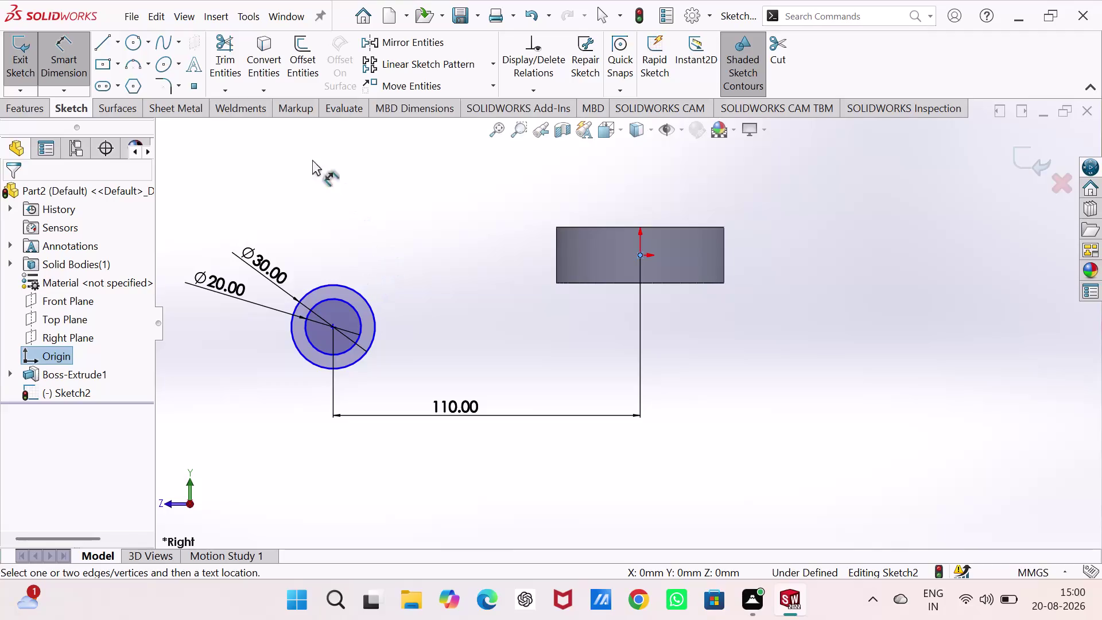
Try dimensioning the circle centre, then cancel the unfinished dimension attempts.
click(332, 325)
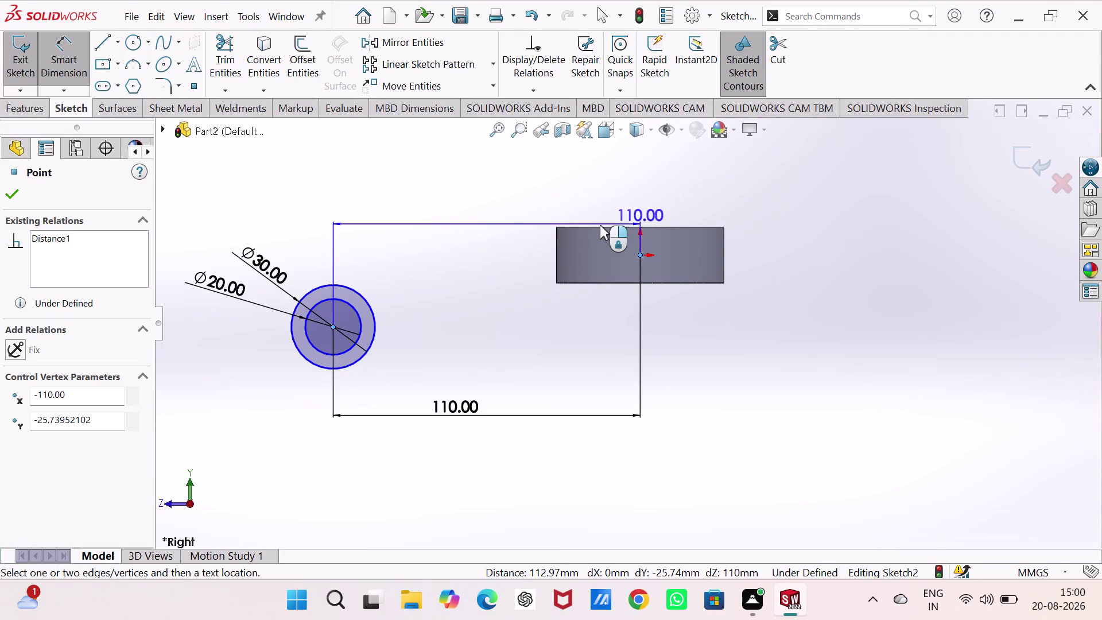
right_click(565, 191)
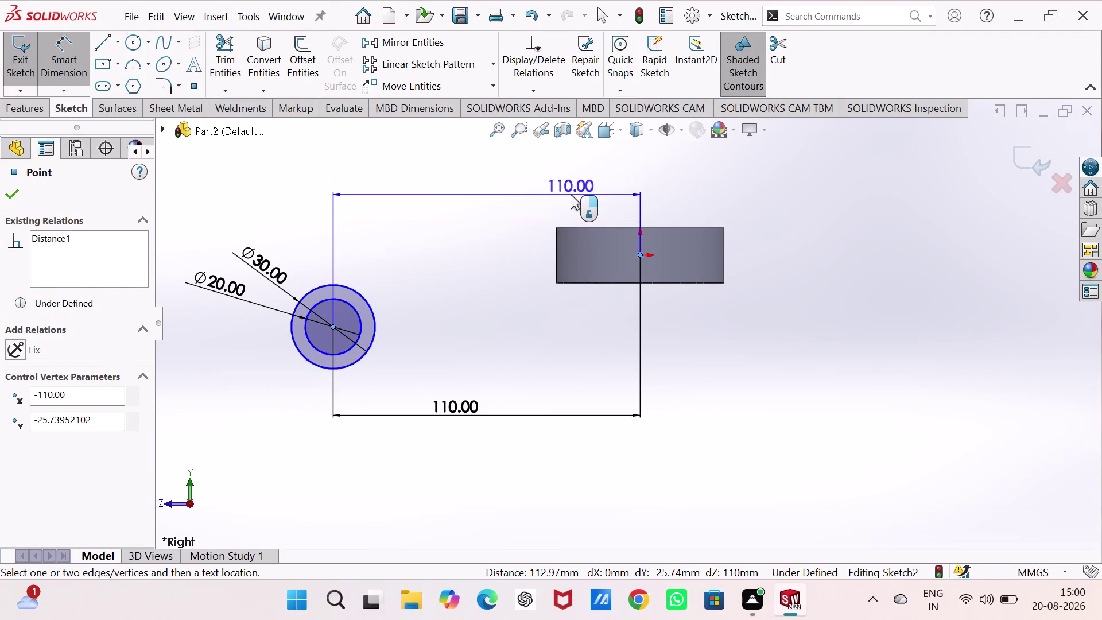
key(Escape)
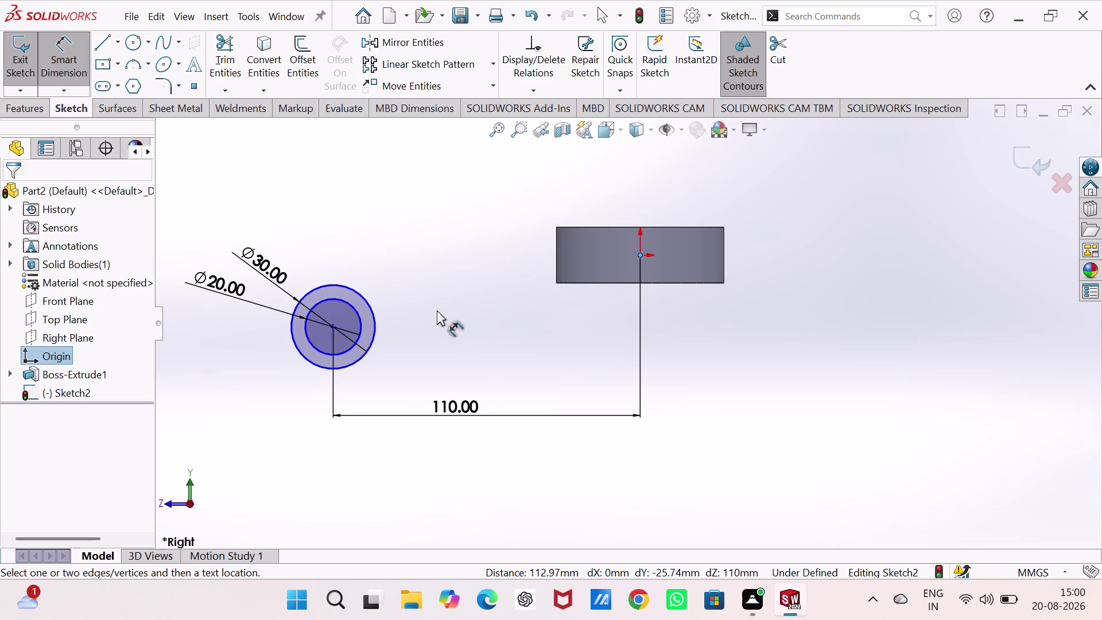
click(331, 326)
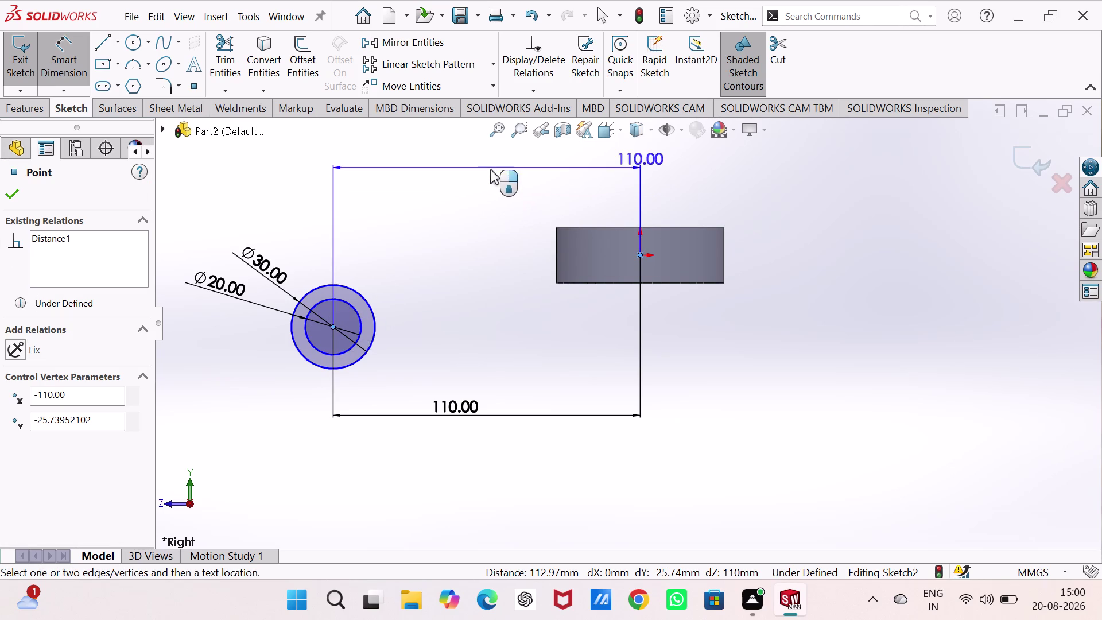
key(Escape)
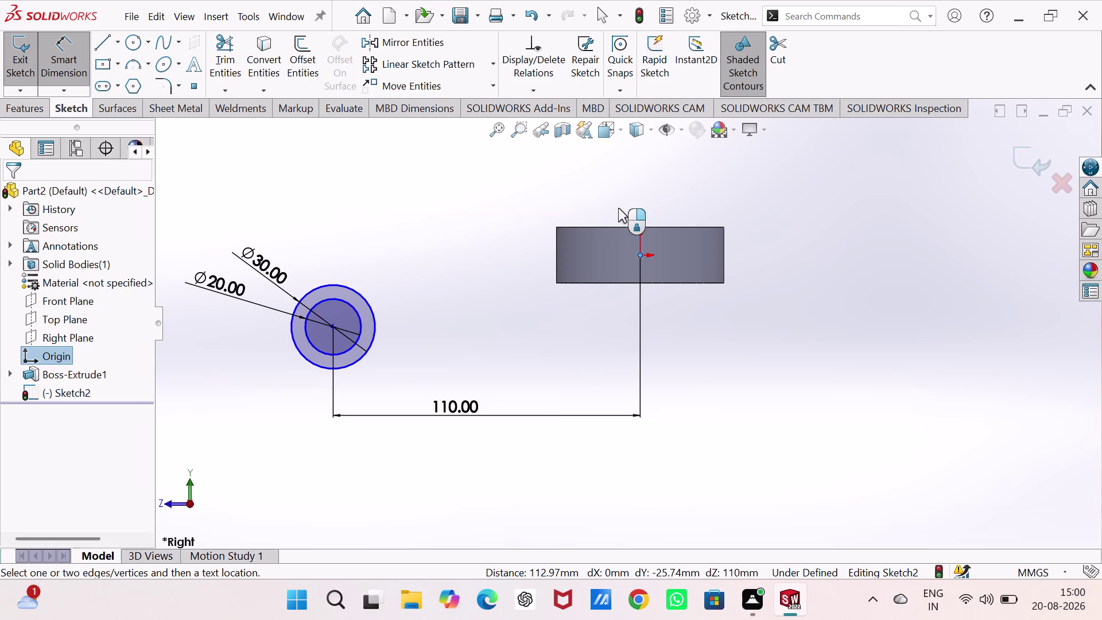
key(Escape)
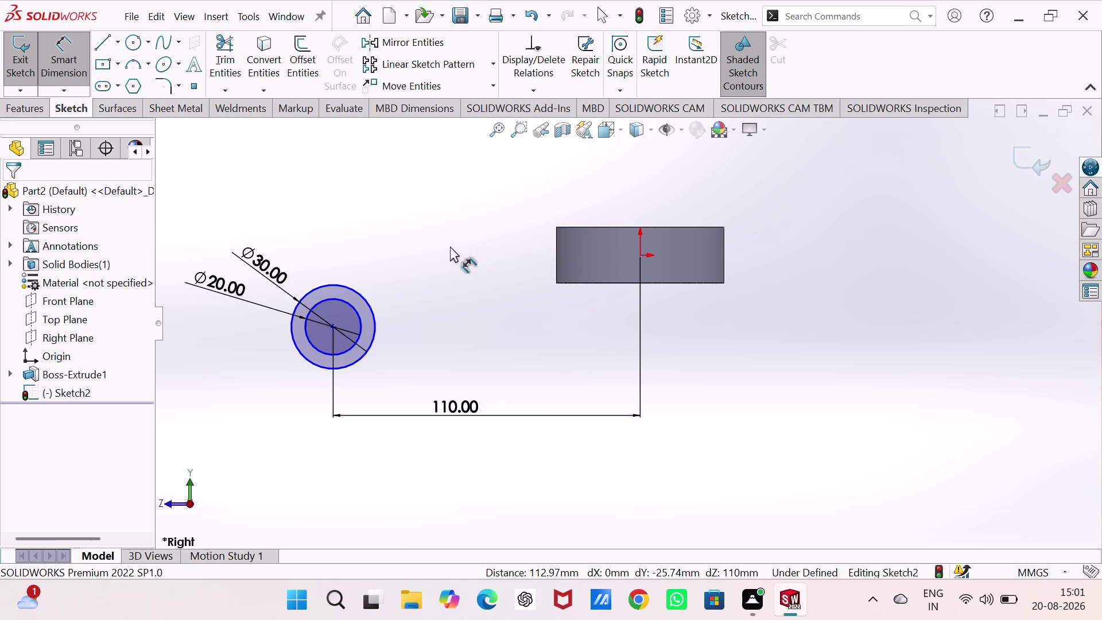
click(556, 283)
double_click(411, 259)
key(Escape)
key(Escape)
key(Escape)
key(Escape)
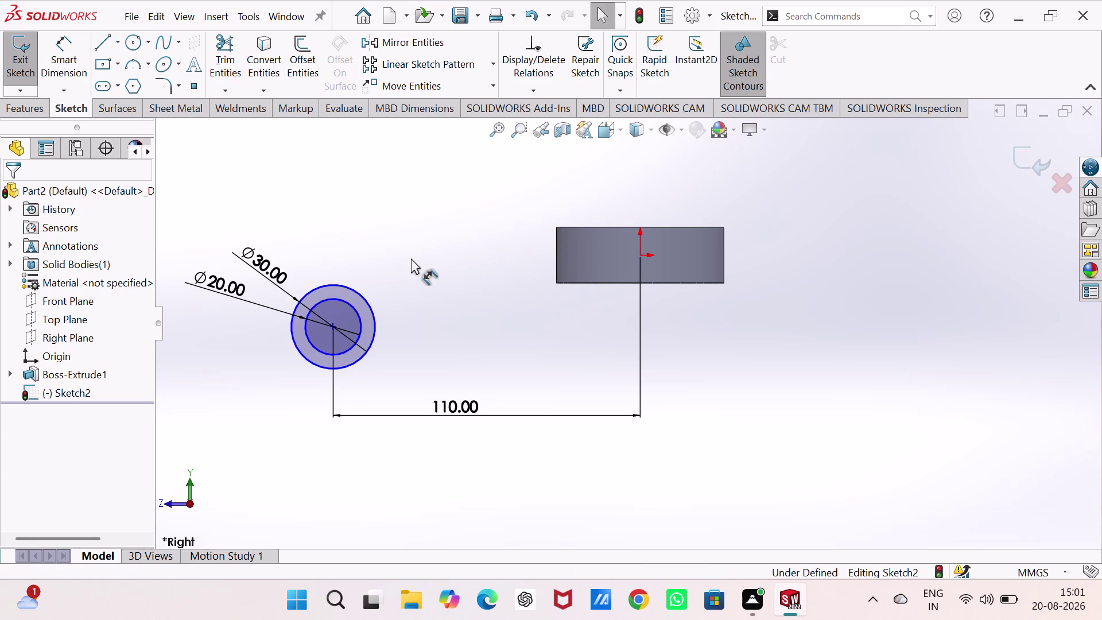
key(Escape)
key(Escape)
key(Escape)
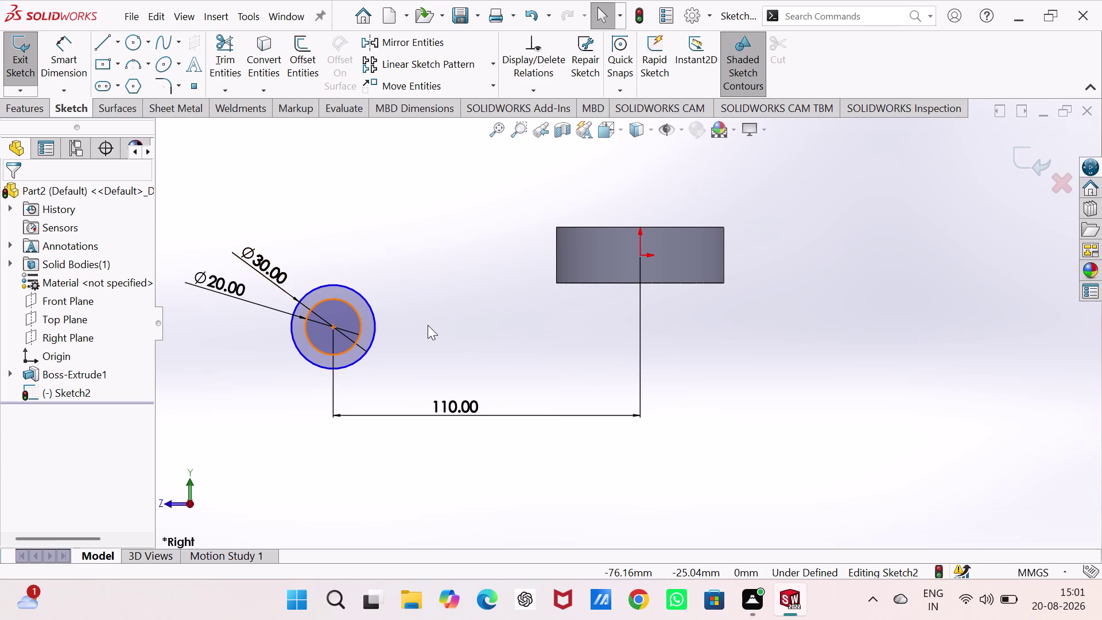
right_drag(467, 350, 451, 260)
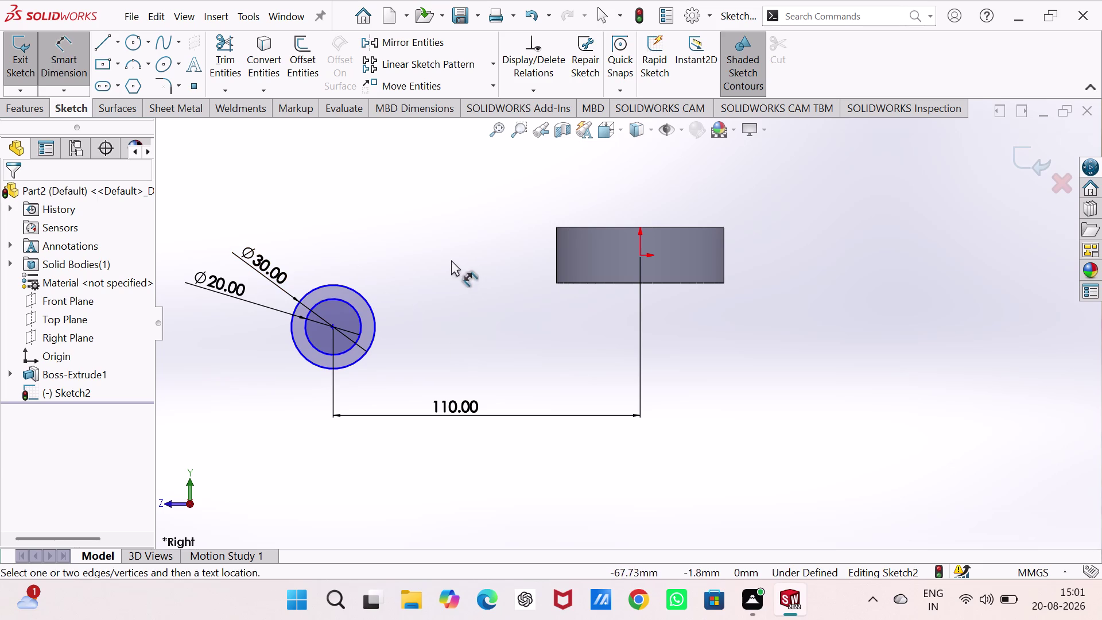
Dimension the circle centre 30 mm vertically from the origin.
click(639, 253)
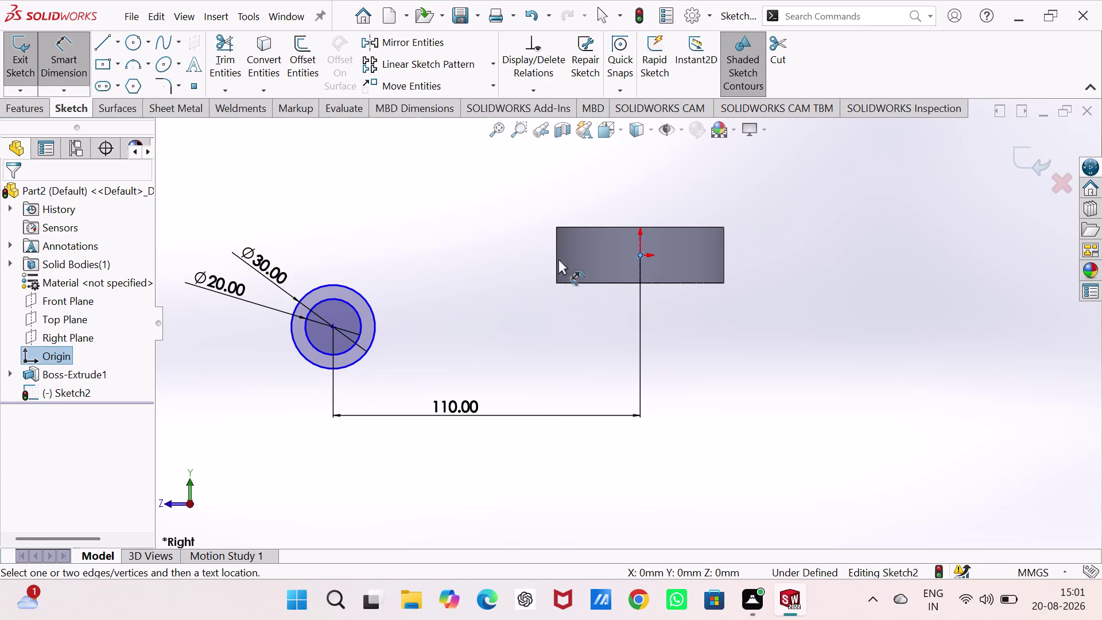
click(331, 325)
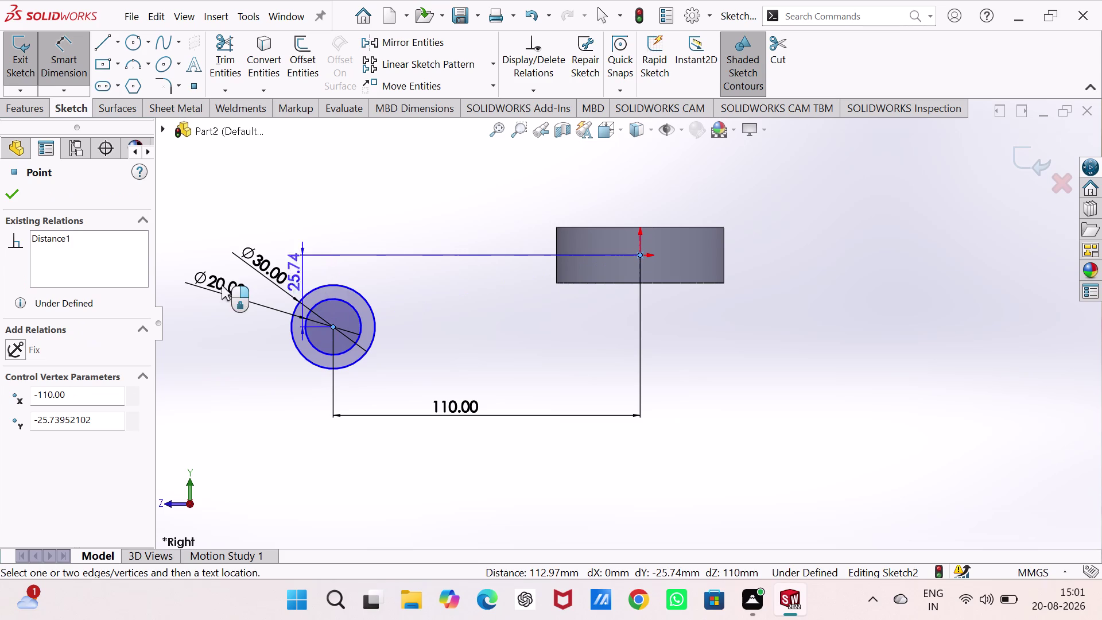
click(193, 305)
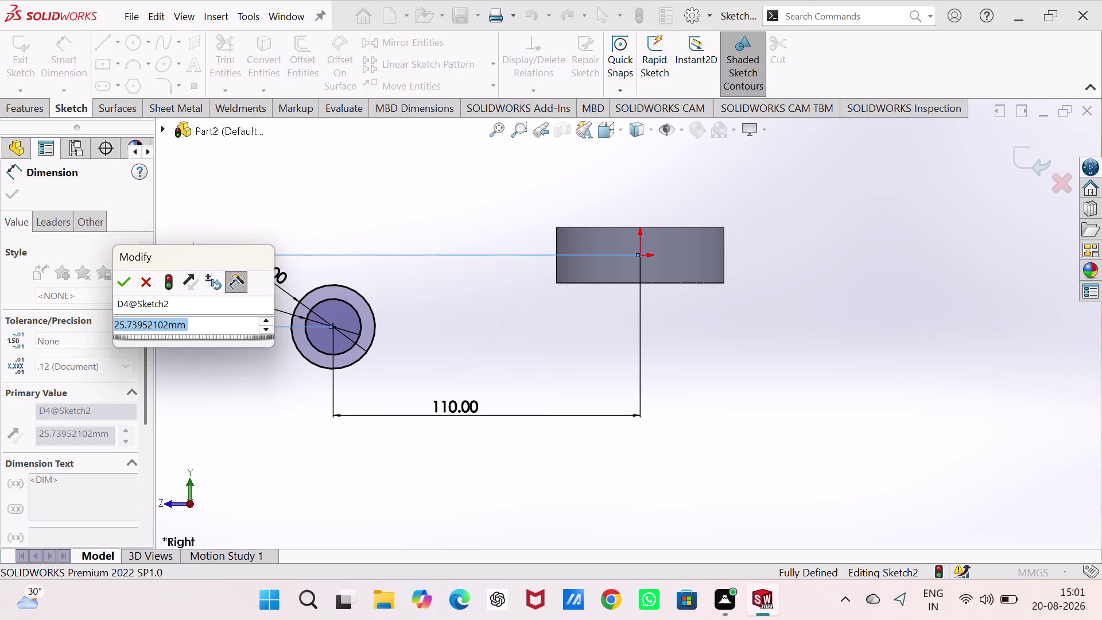
key(3)
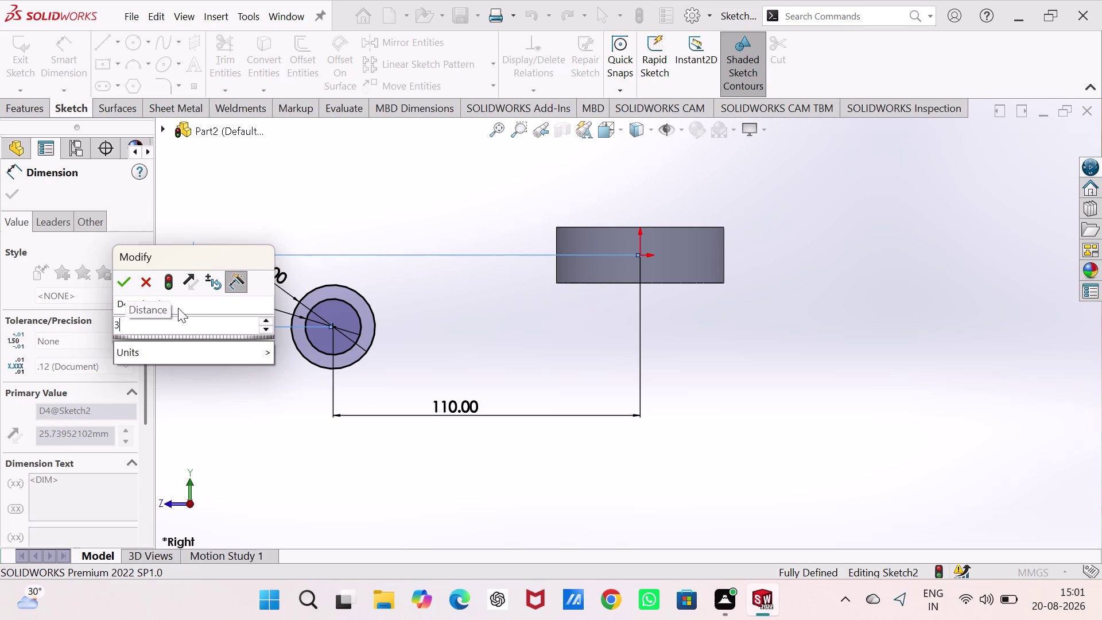
key(0)
key(Return)
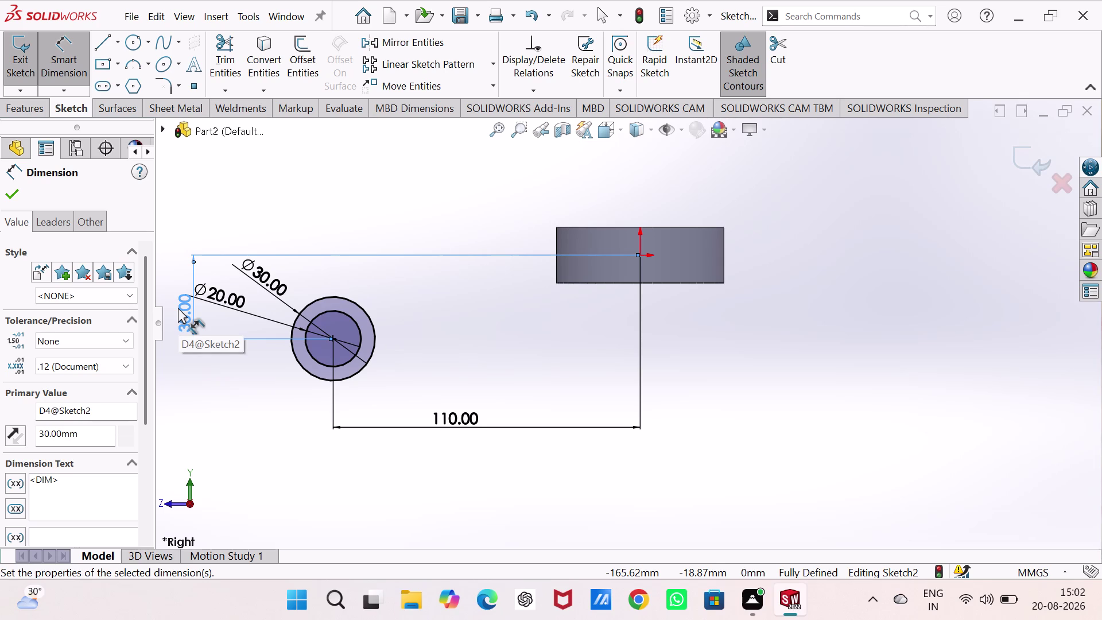
Change the vertical centre dimension from 30 to 20 mm.
double_click(186, 310)
text(20)
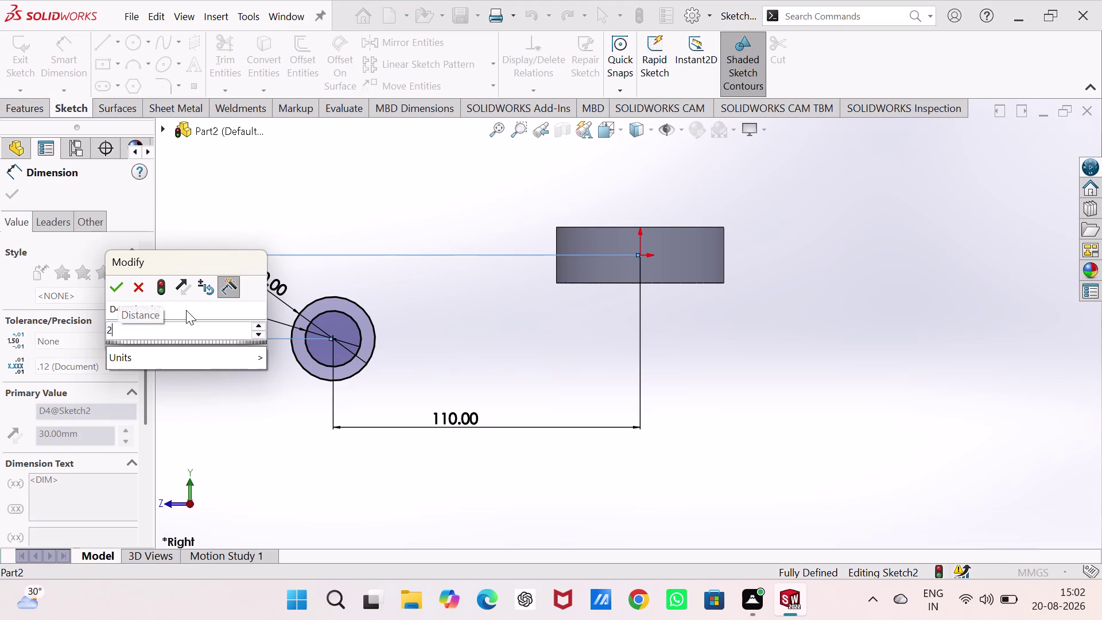
key(Return)
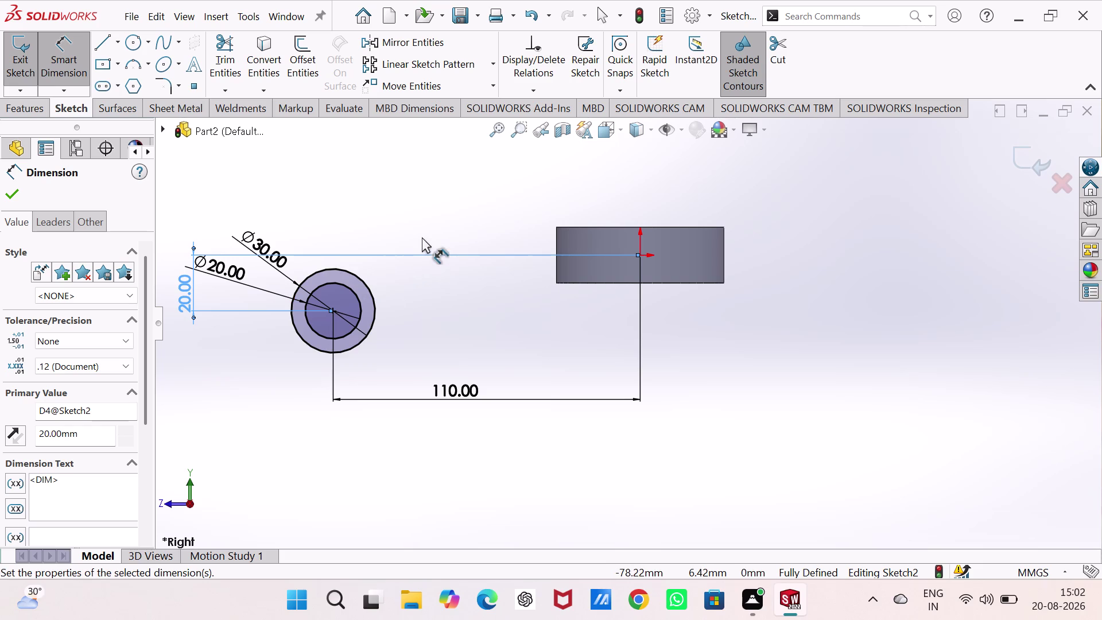
key(Escape)
Select the outer and inner circles for mirroring, then cancel the mirror.
click(372, 295)
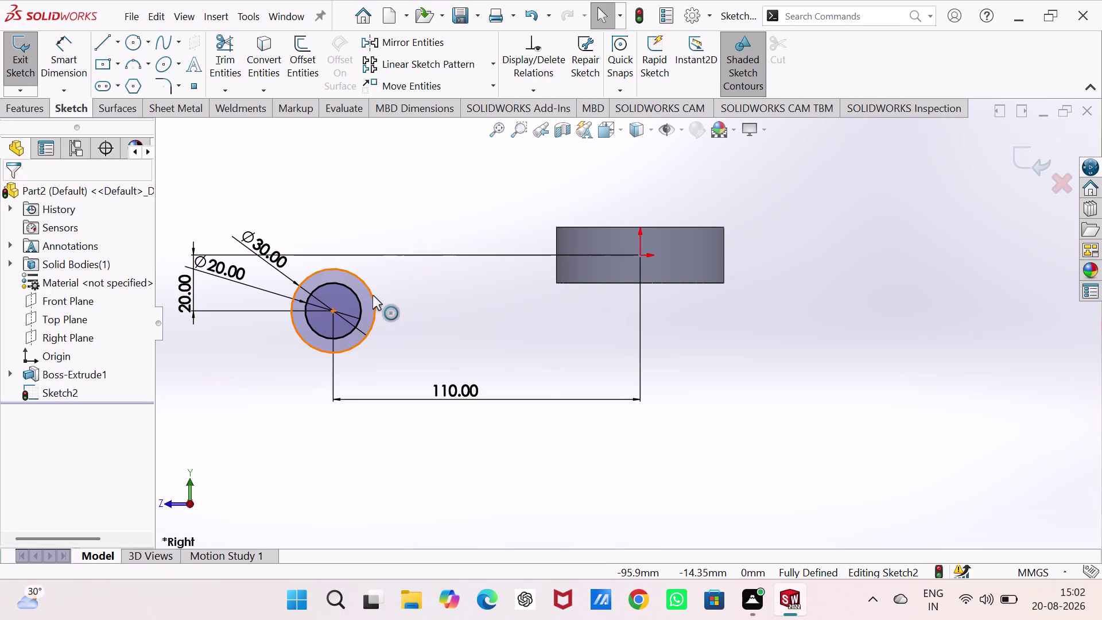
click(359, 301)
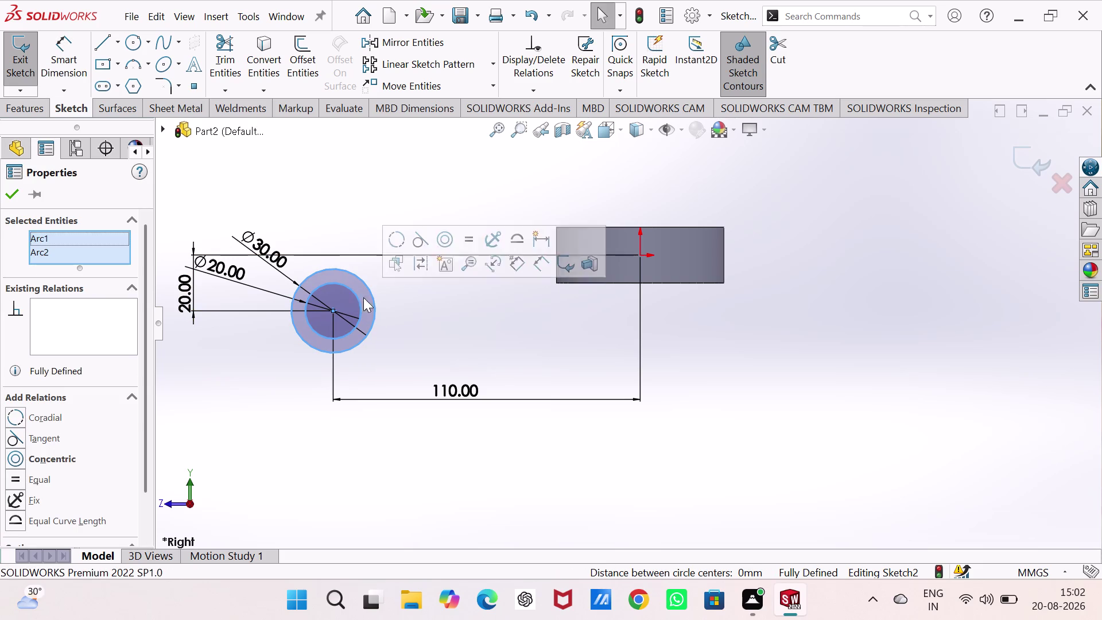
click(444, 37)
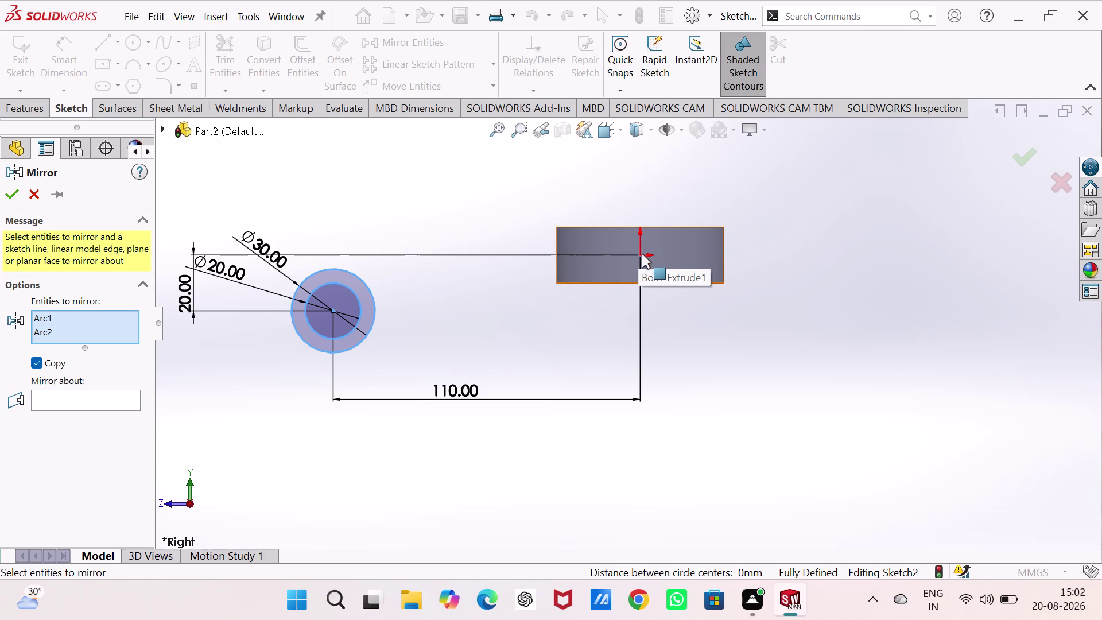
click(30, 189)
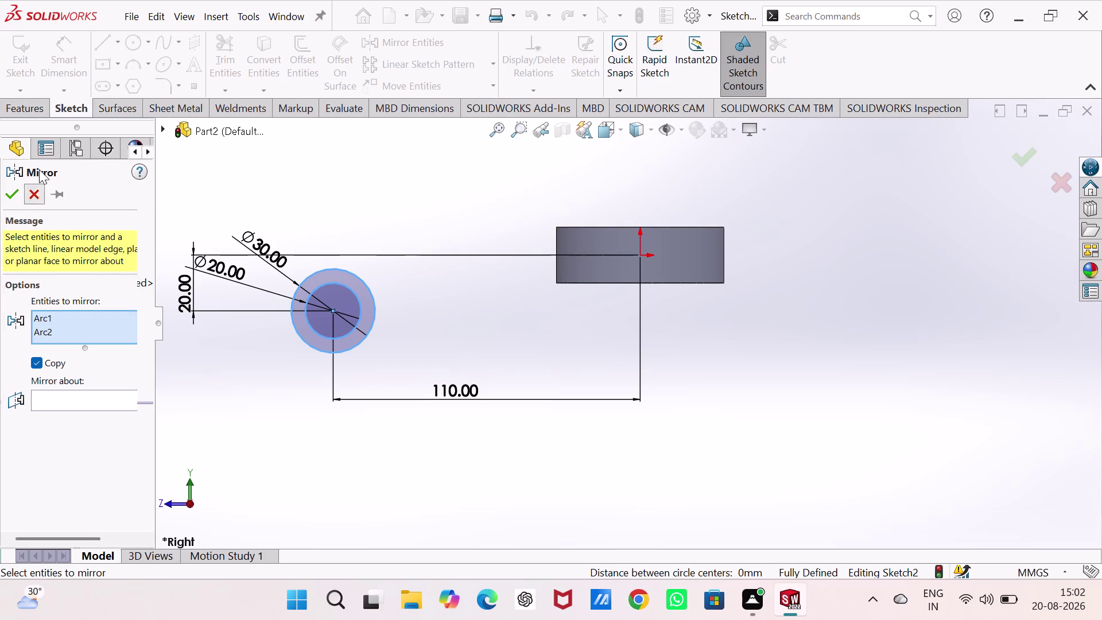
click(117, 44)
Draw a vertical centerline from the origin and end the line tool.
click(120, 85)
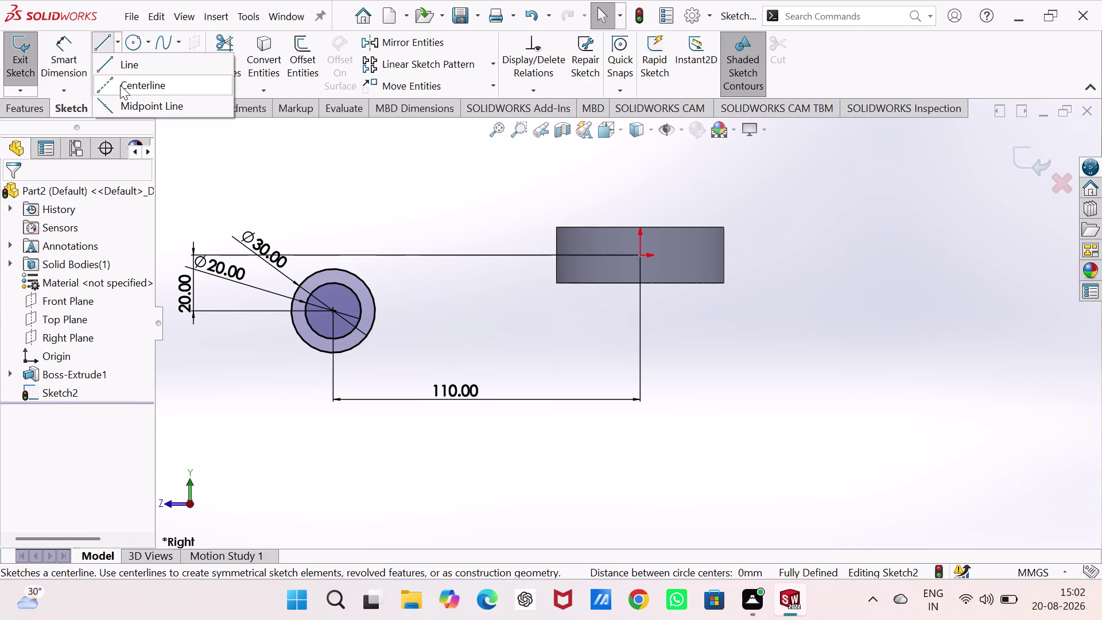
click(639, 257)
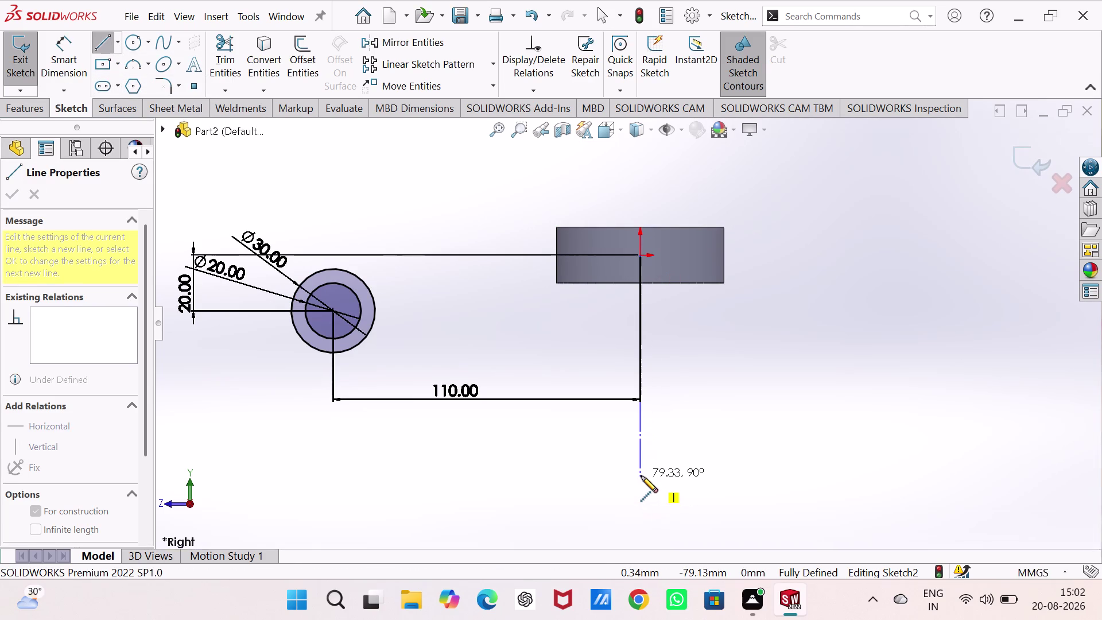
click(641, 476)
right_click(709, 396)
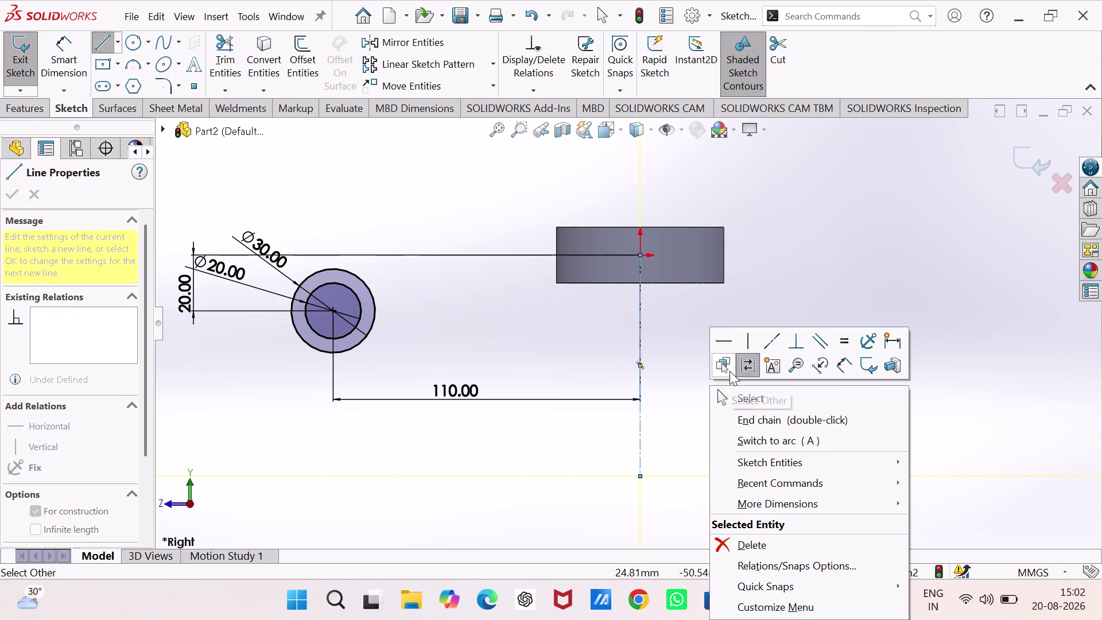
click(735, 389)
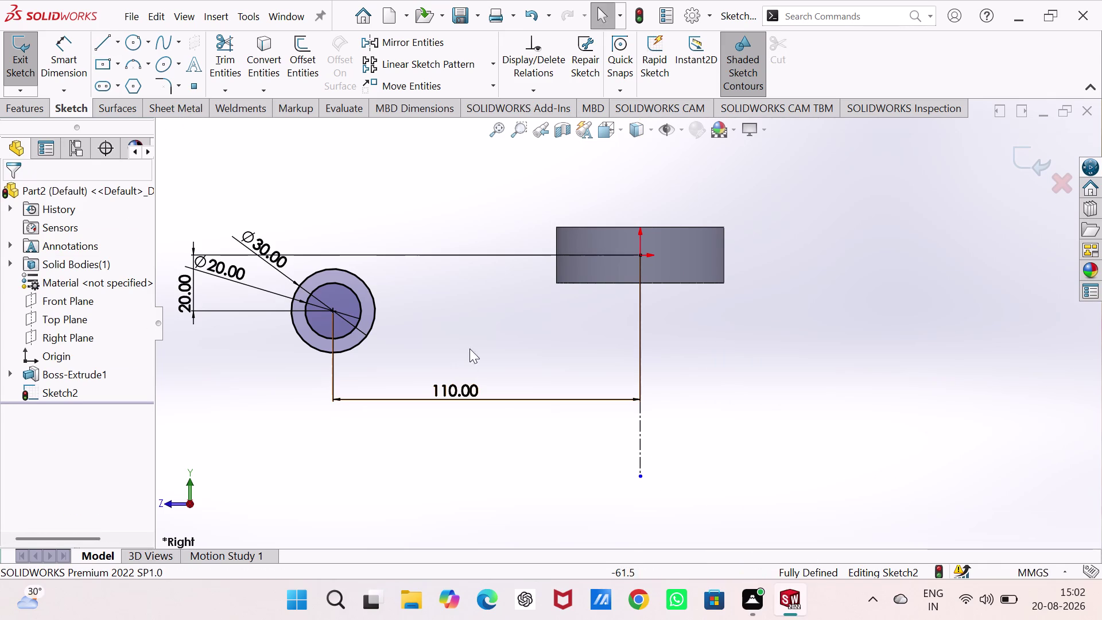
Mirror the outer and inner circles about the vertical centerline and finish the sketch.
click(342, 350)
click(341, 338)
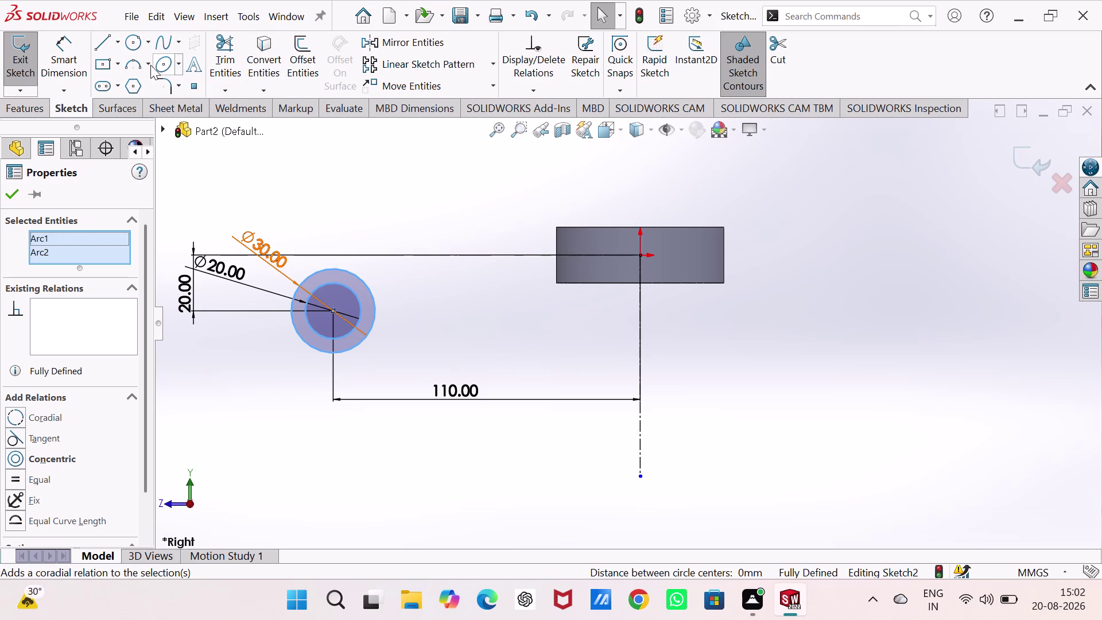
click(433, 47)
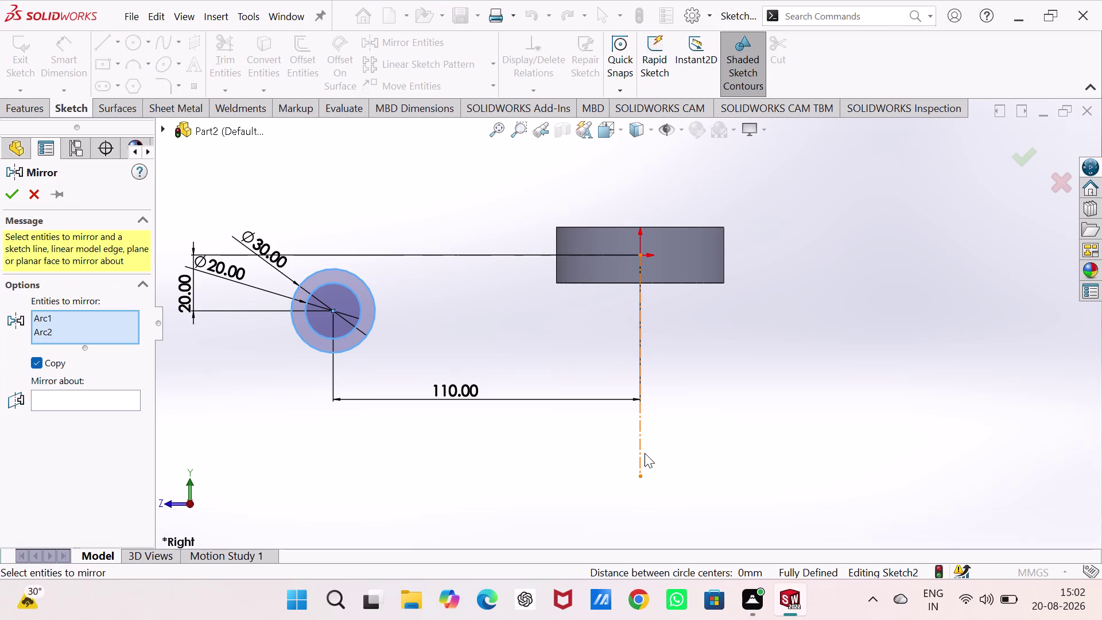
click(644, 451)
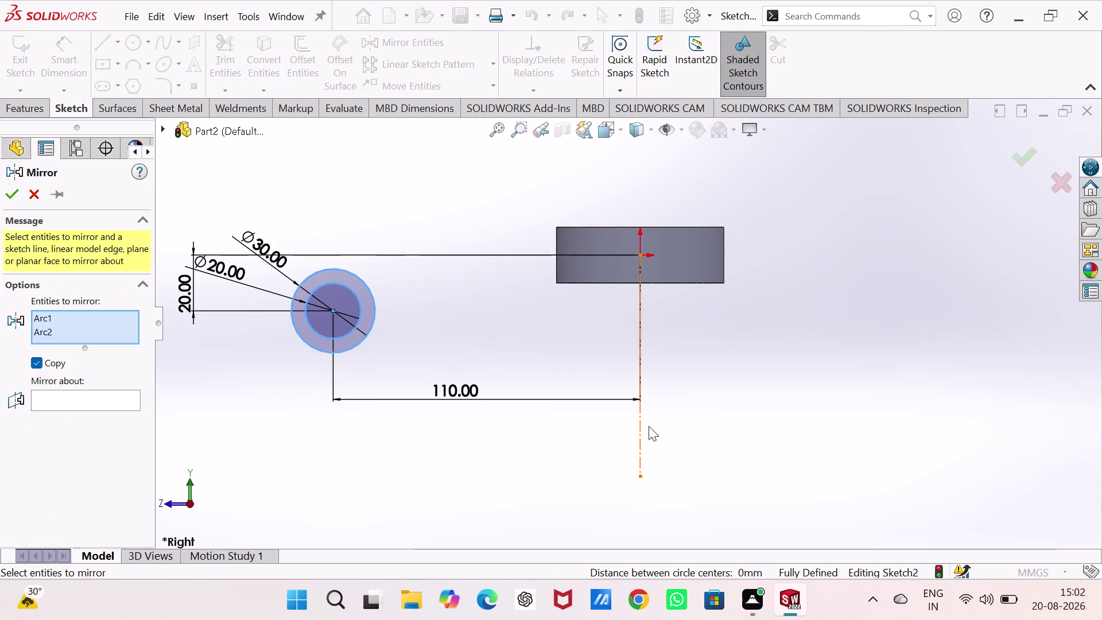
click(641, 433)
click(641, 433)
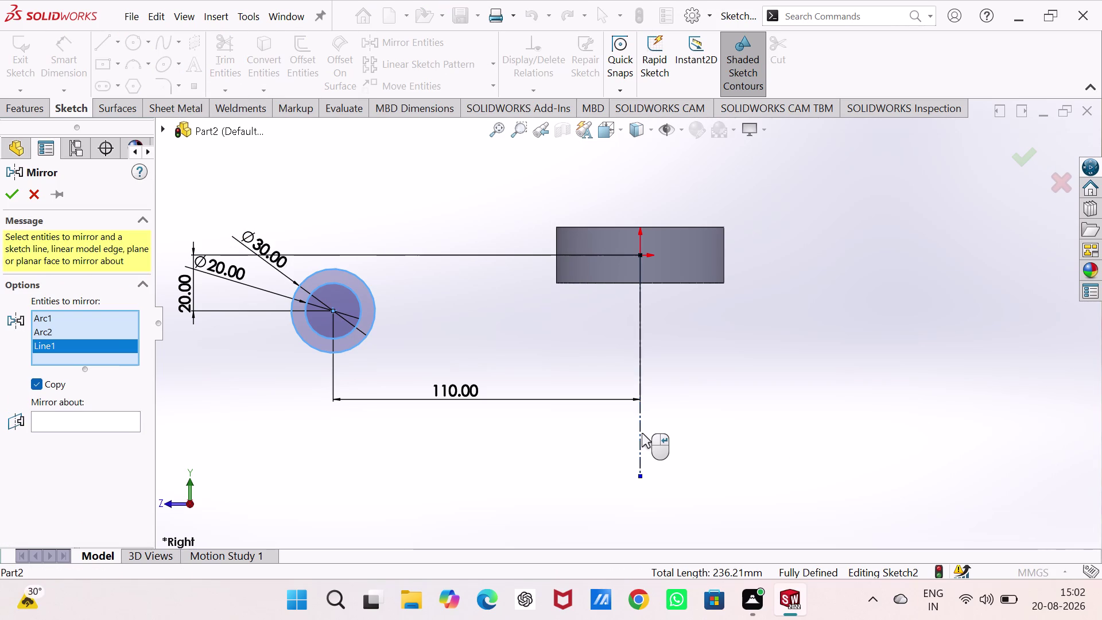
click(73, 401)
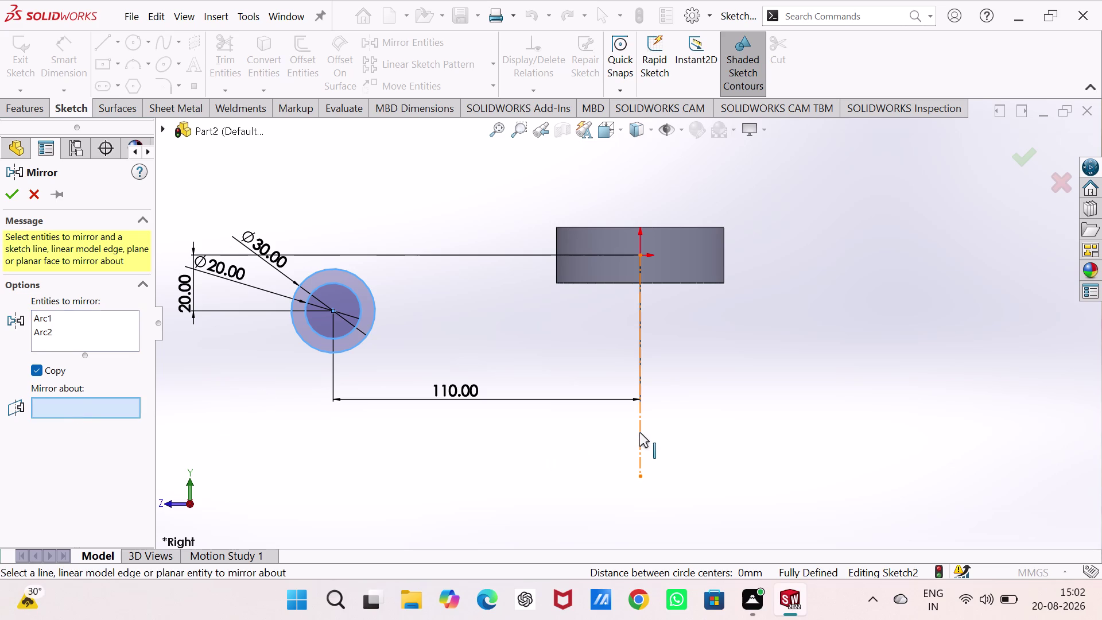
click(639, 432)
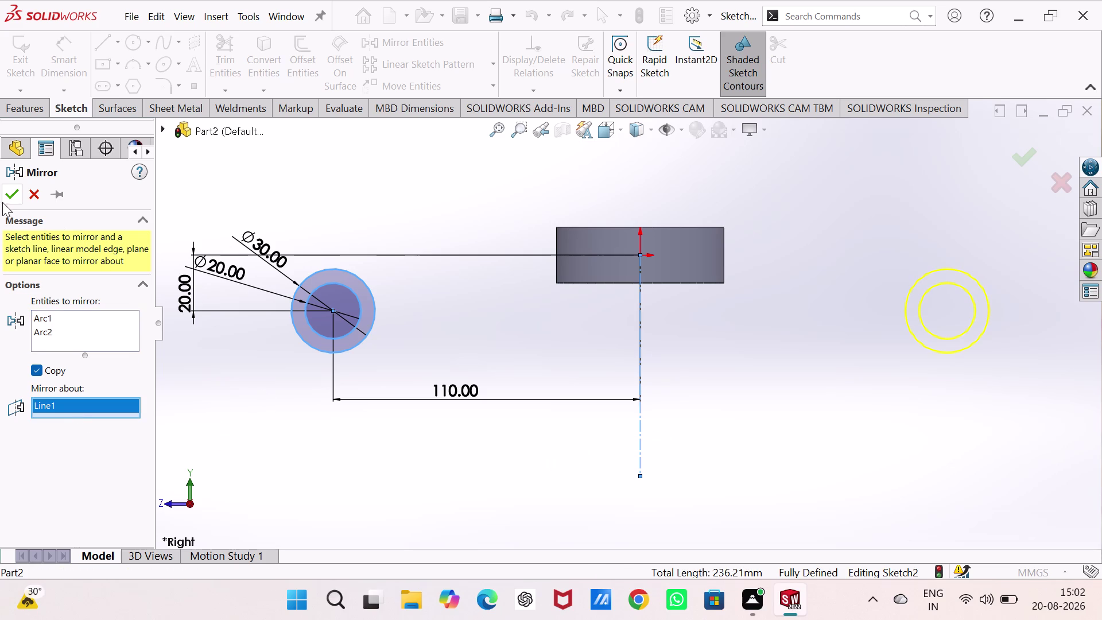
click(10, 197)
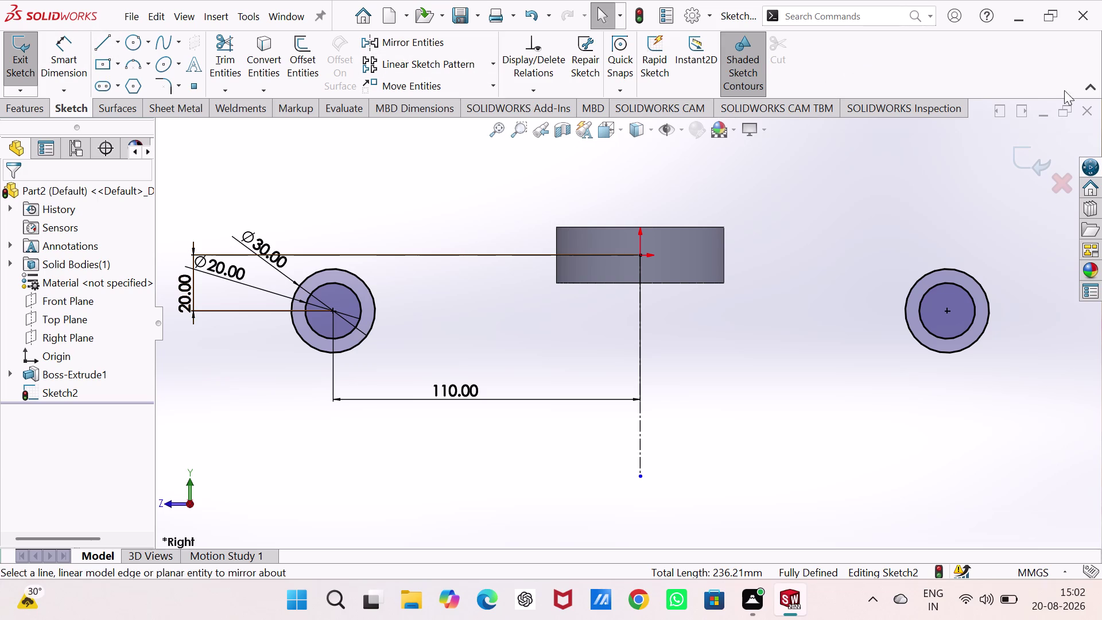
click(18, 58)
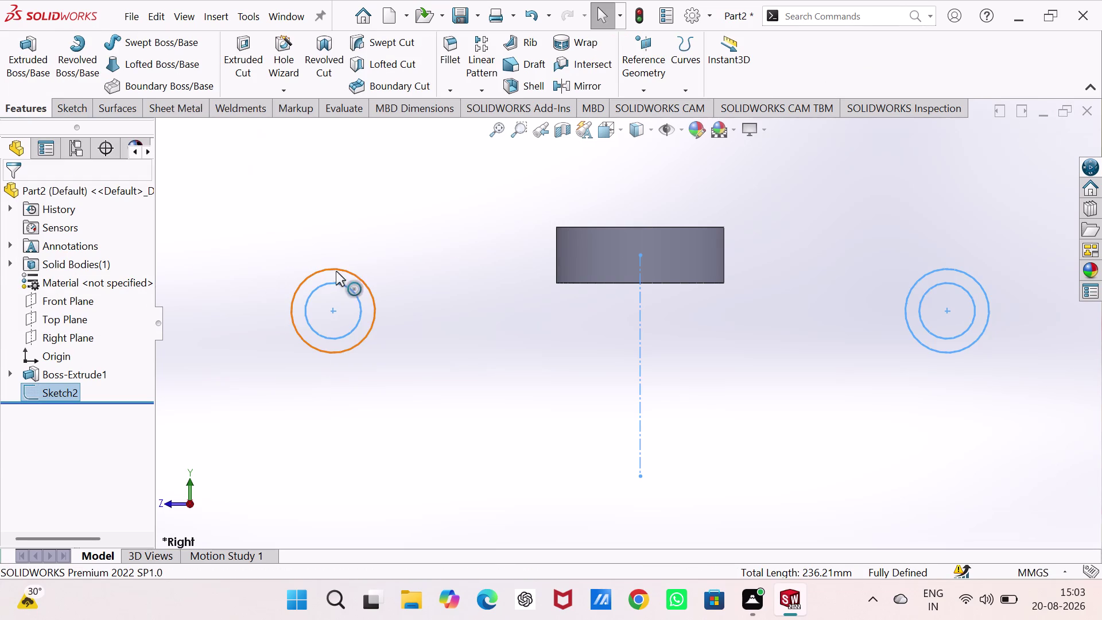
Switch to isometric view and start an Extruded Boss/Base on Sketch2.
key(ctrl+7)
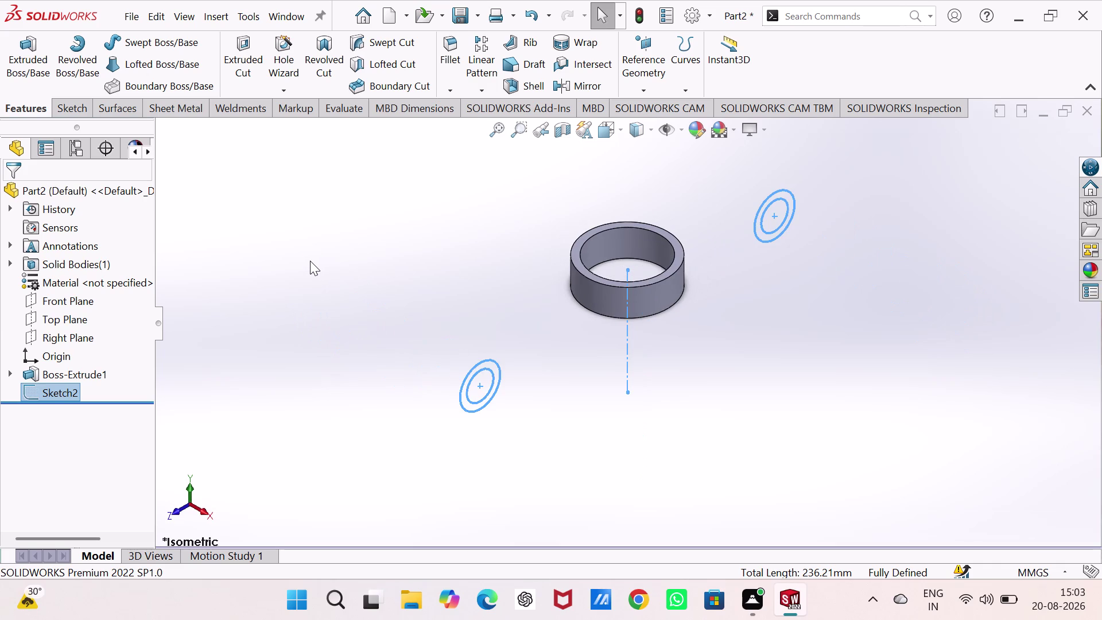
click(26, 48)
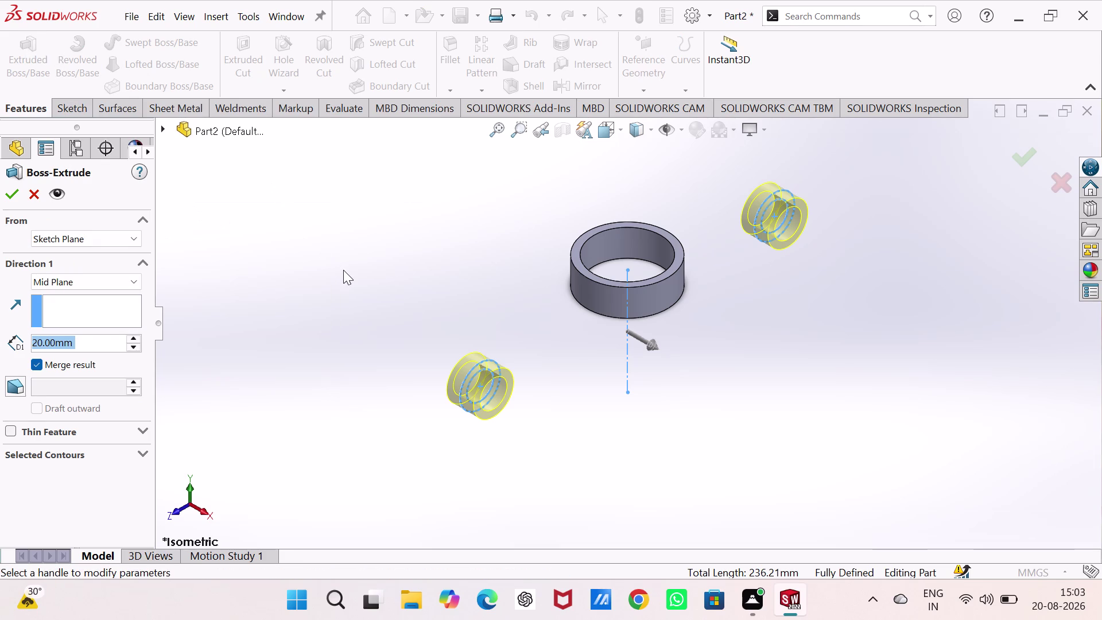
Set the mid-plane boss extrusion depth to 40 mm and confirm it.
middle_drag(343, 270, 315, 263)
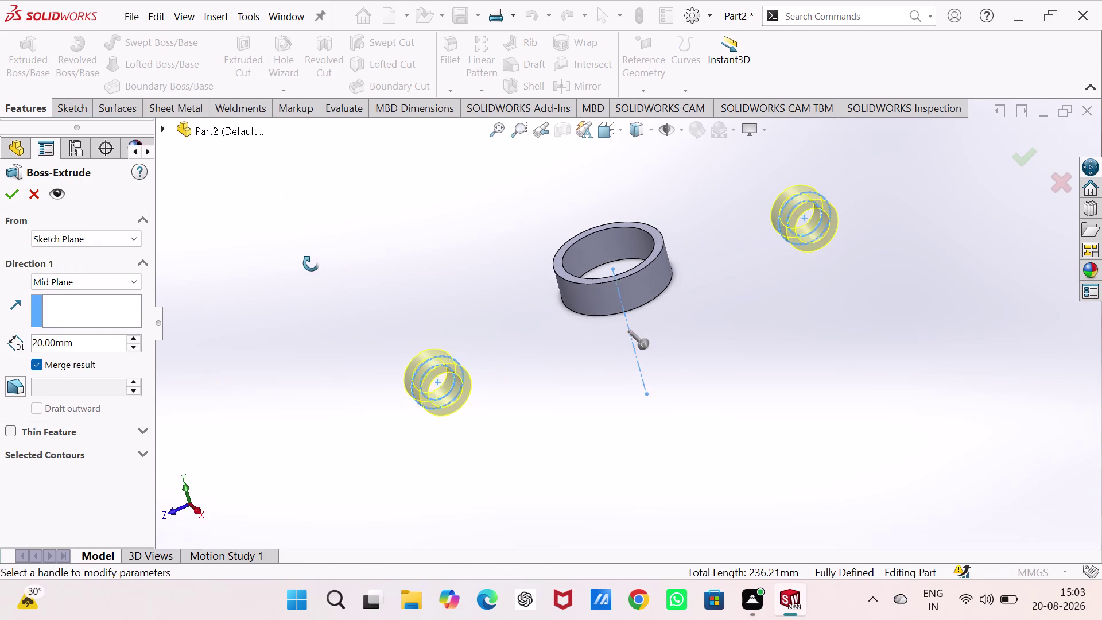
middle_drag(315, 263, 367, 307)
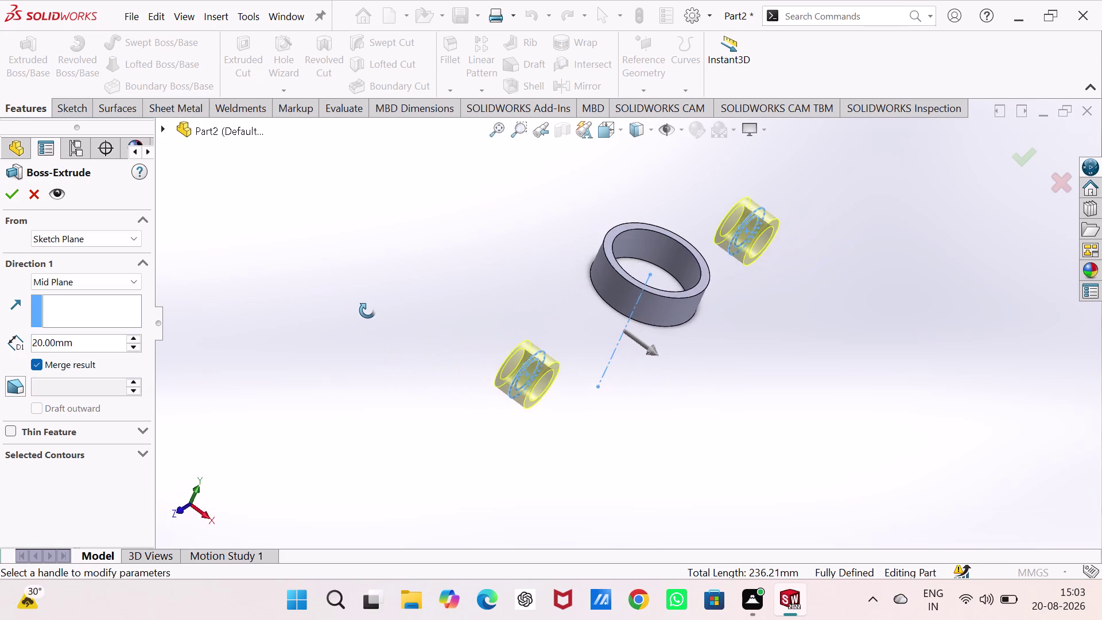
middle_drag(367, 307, 397, 295)
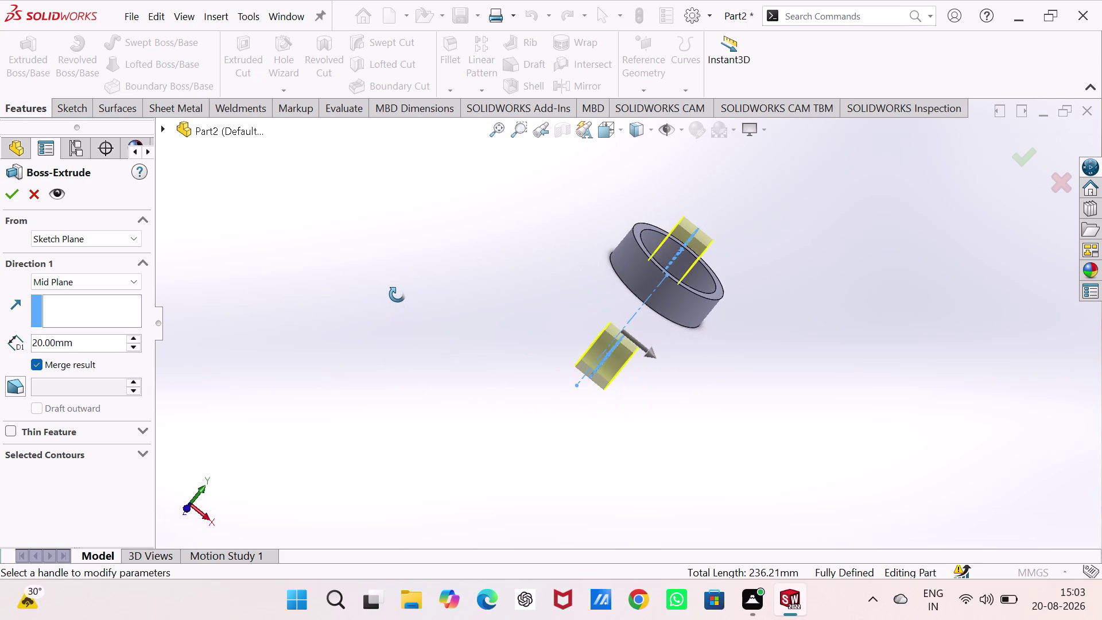
middle_drag(397, 296, 405, 279)
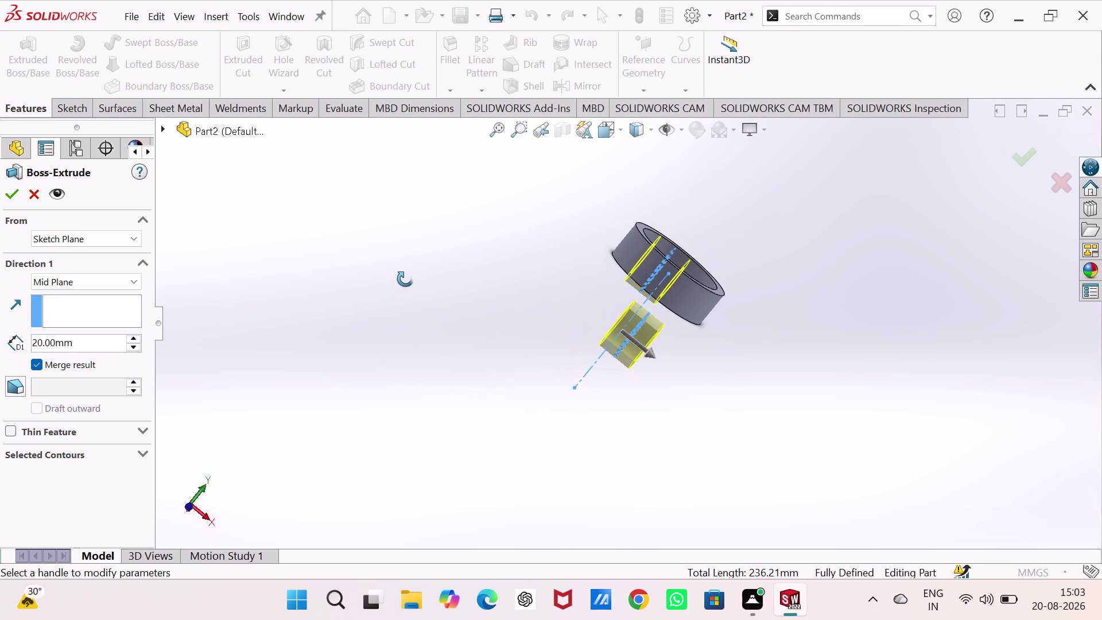
middle_drag(405, 279, 381, 283)
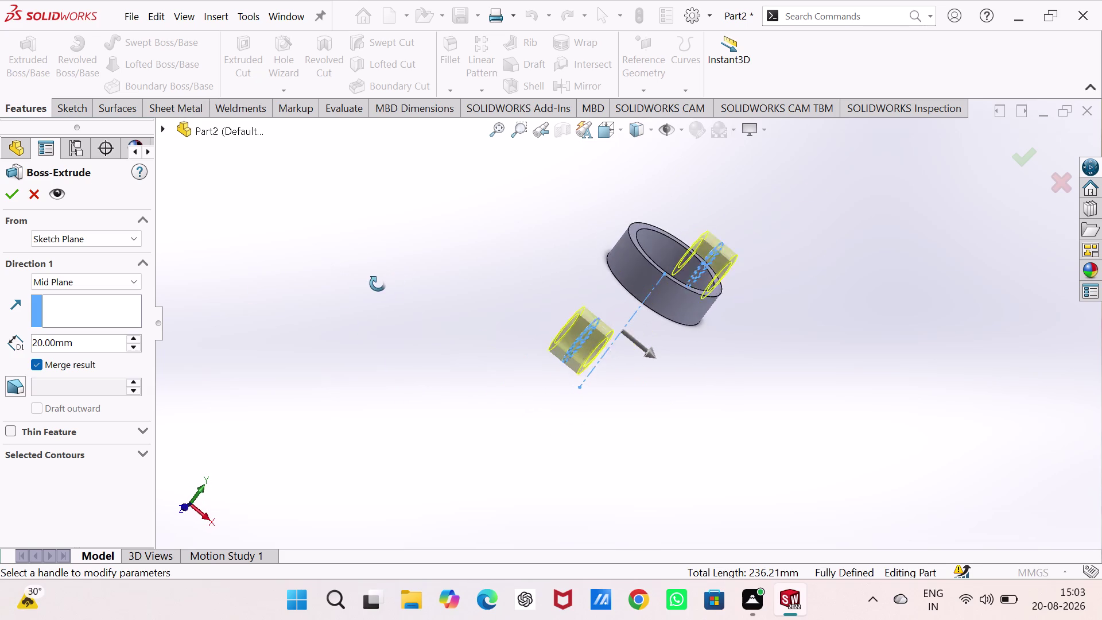
middle_drag(381, 284, 276, 241)
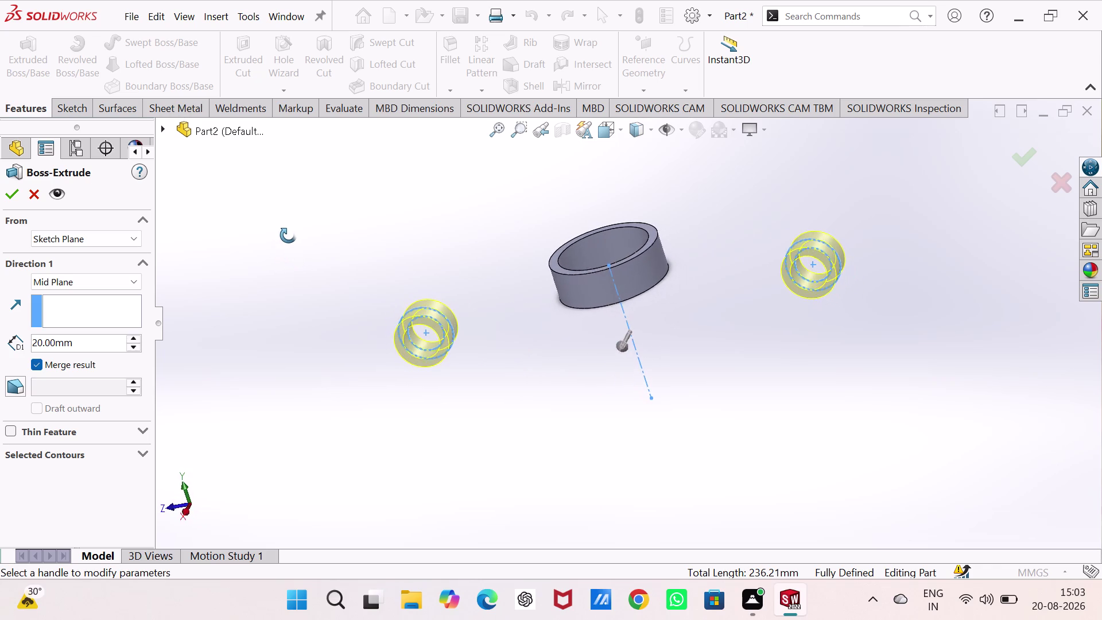
middle_drag(276, 241, 307, 236)
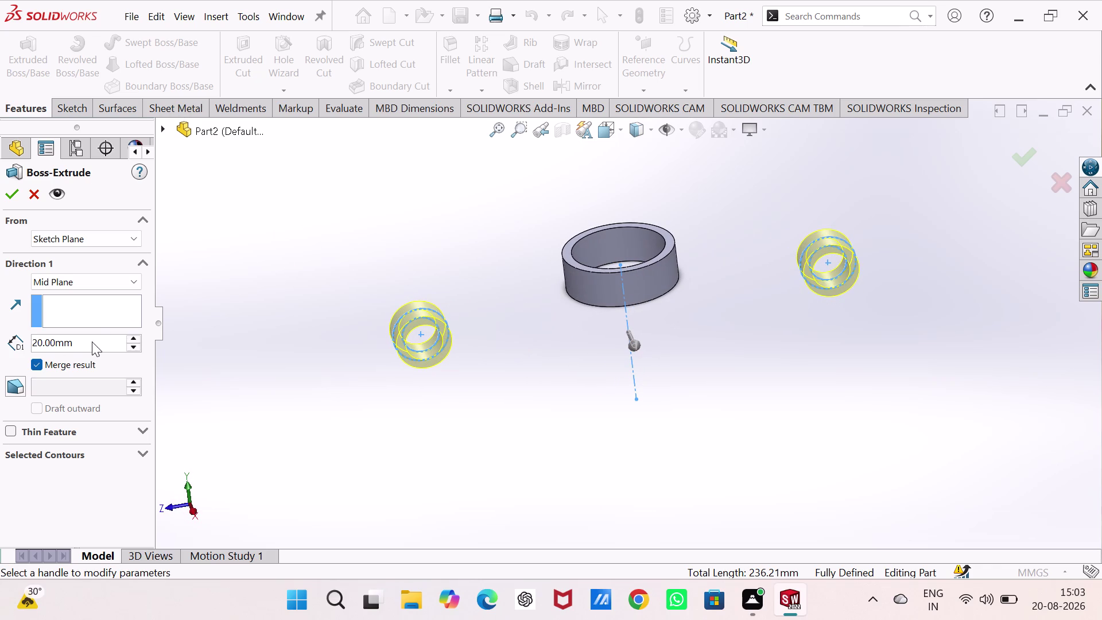
double_click(91, 342)
text(40)
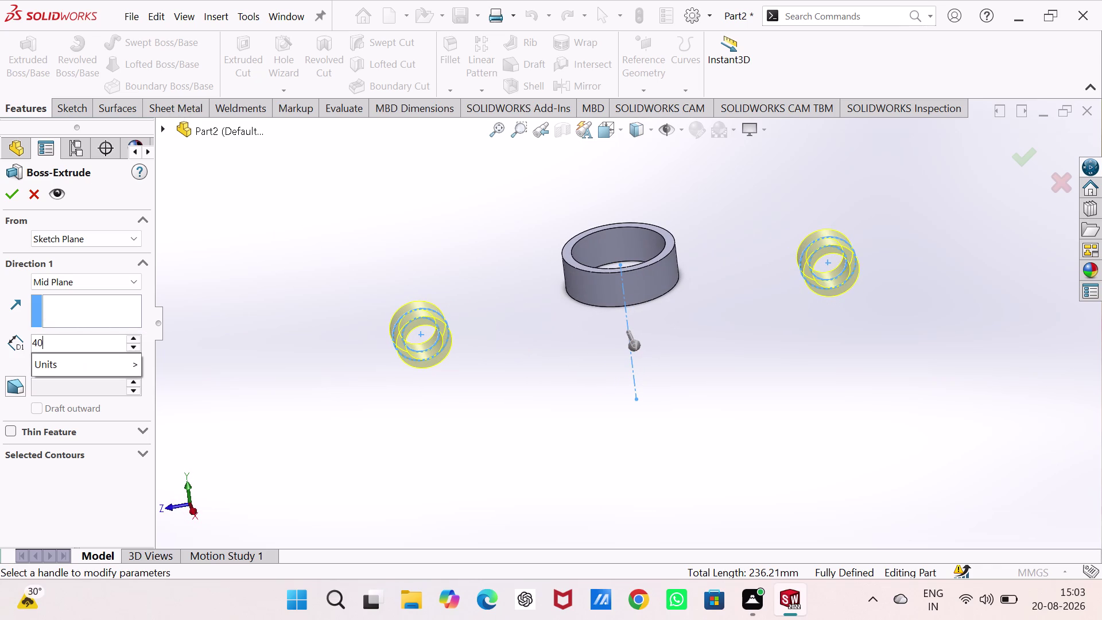
key(Return)
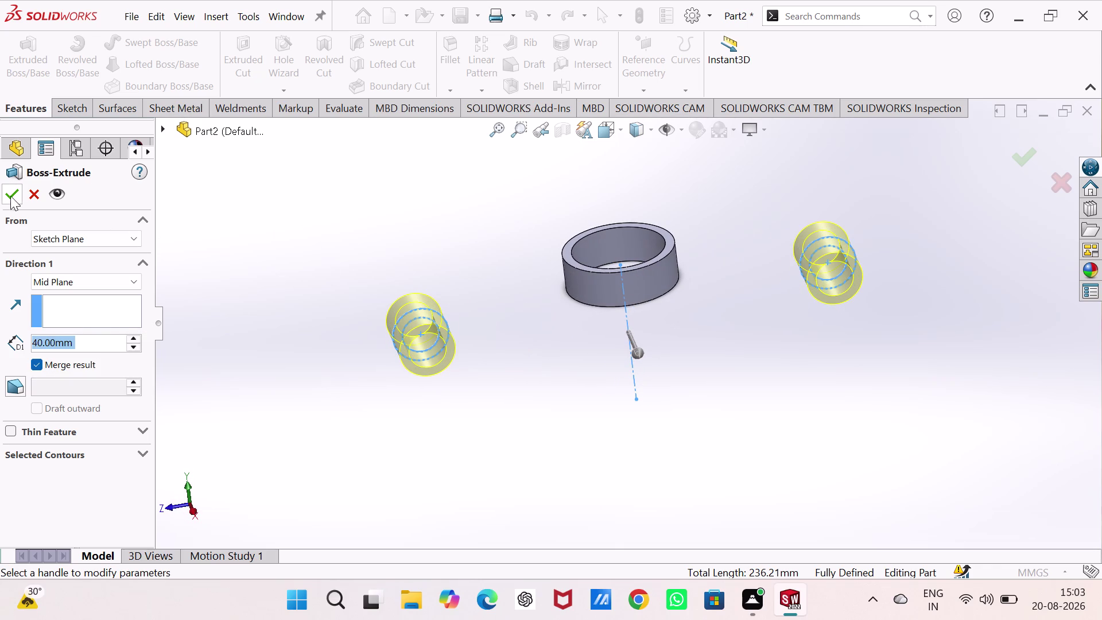
click(10, 192)
click(307, 214)
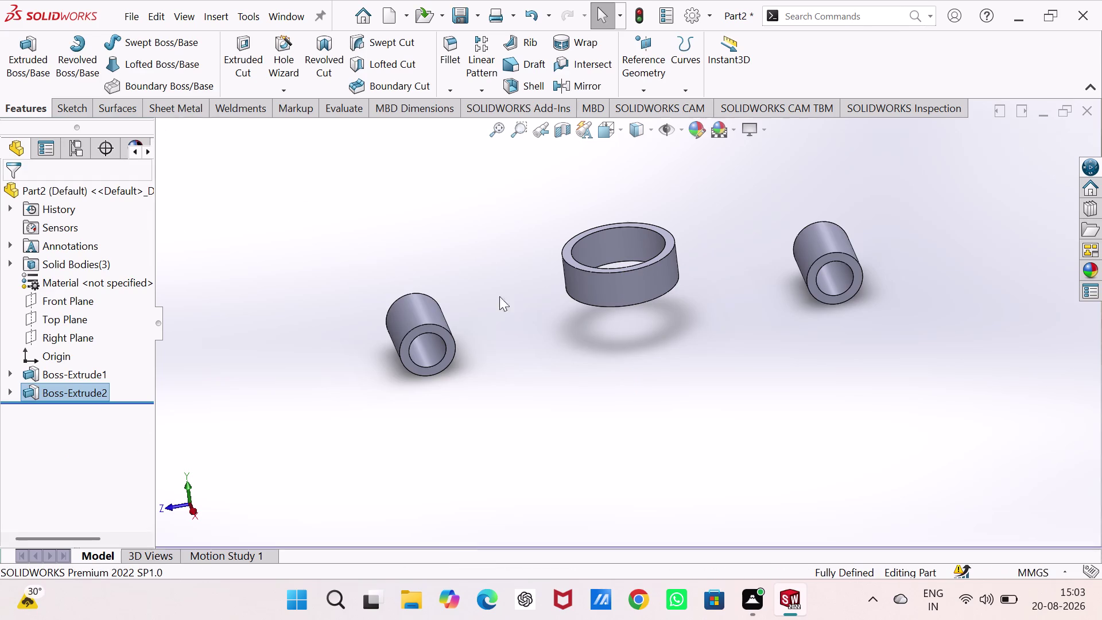
middle_drag(568, 319, 557, 319)
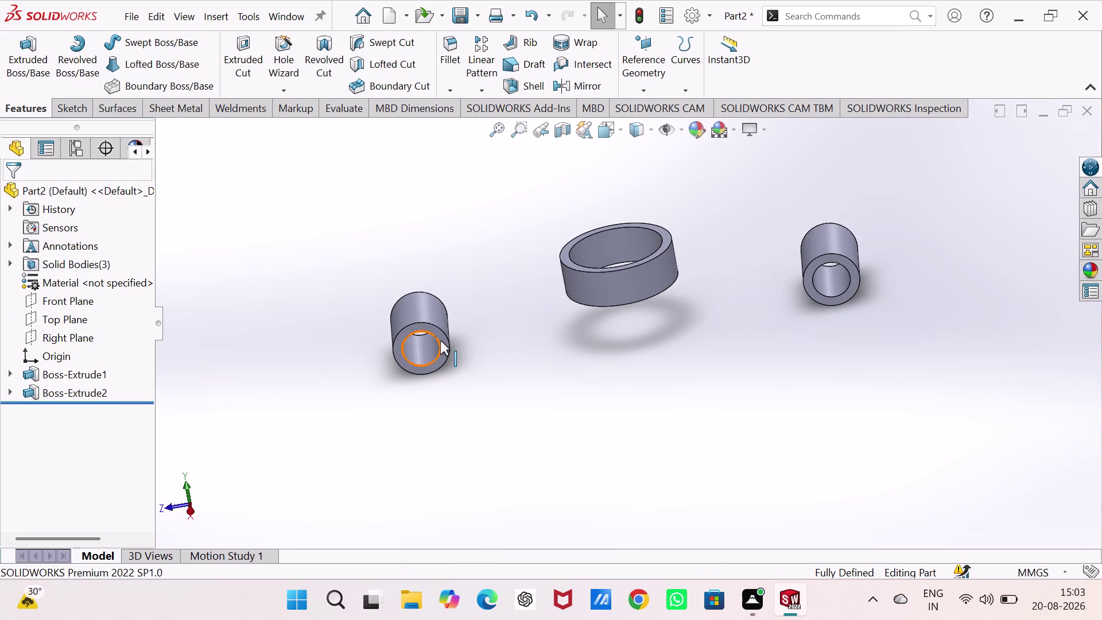